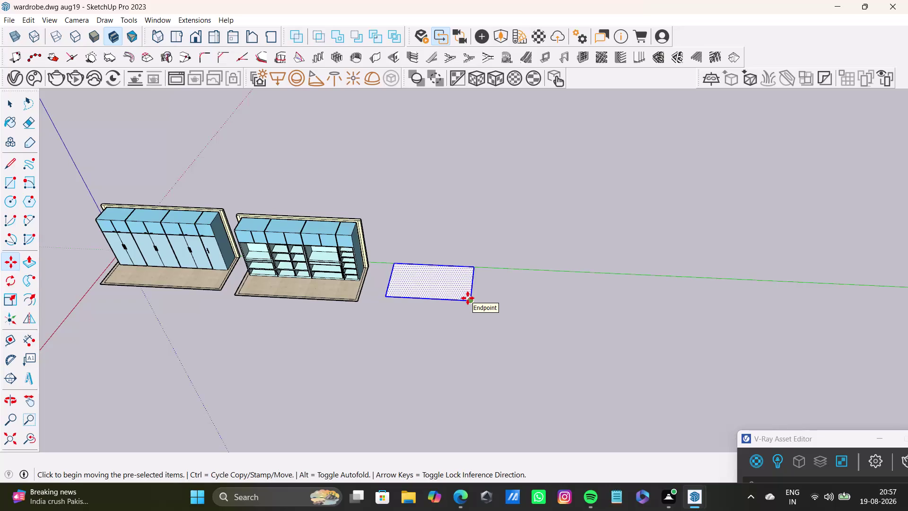
Return to the Select tool and orbit to a front view of both wardrobes and the plane.
key(space)
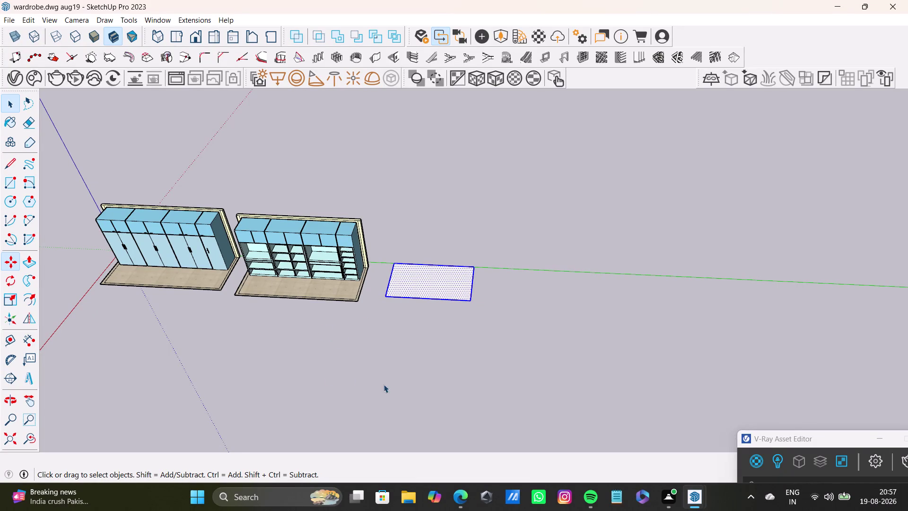
scroll(down, 3)
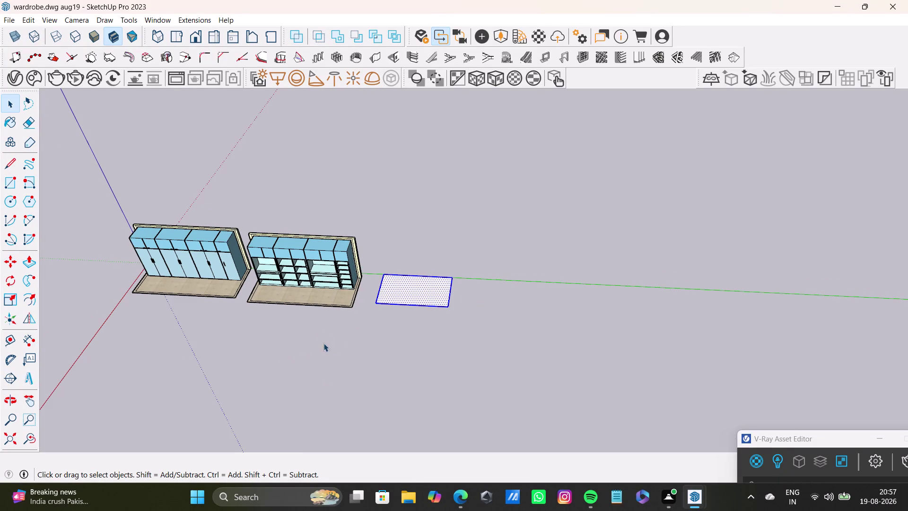
middle_drag(324, 341, 456, 339)
scroll(up, 3)
middle_drag(371, 300, 523, 307)
scroll(up, 3)
middle_drag(326, 304, 312, 218)
scroll(up, 3)
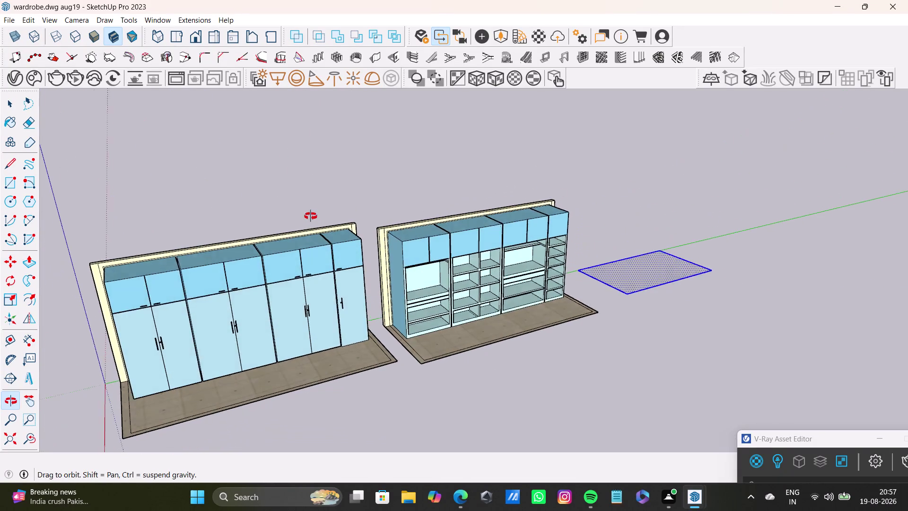
middle_drag(312, 218, 311, 215)
scroll(down, 3)
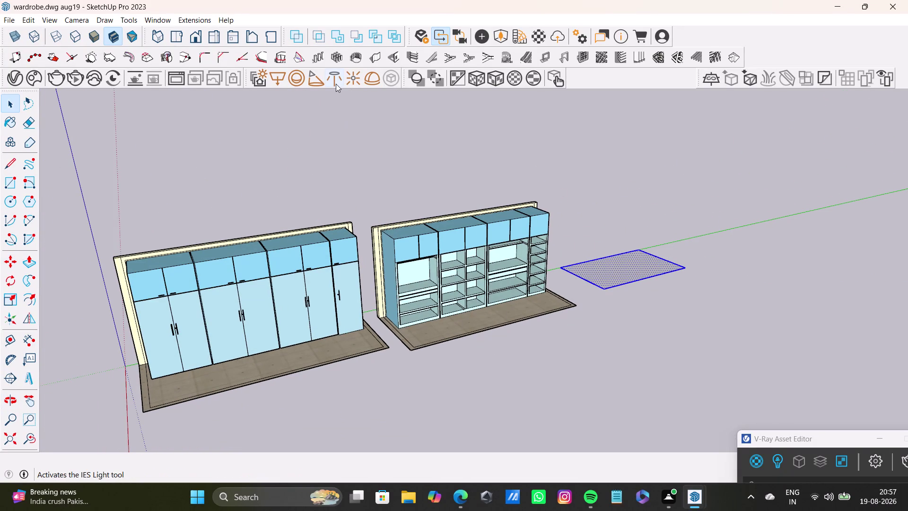